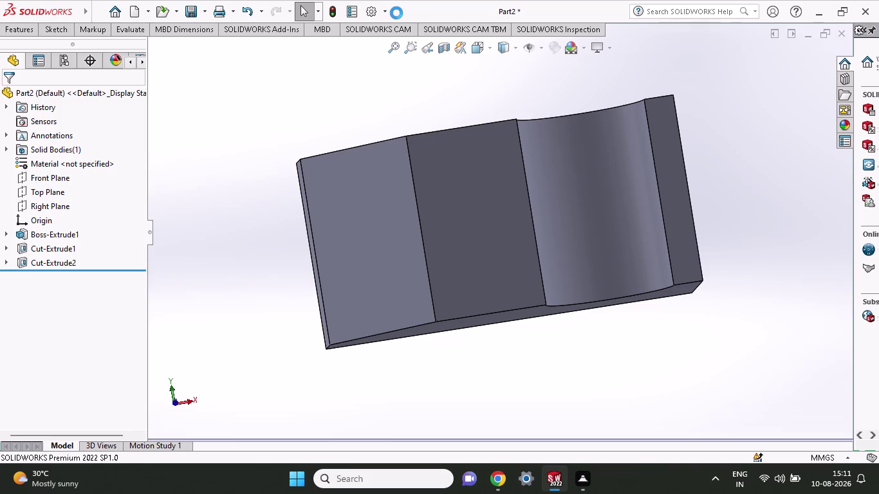
Select the block's dark middle face, showing its 32 and 63 extrusion dimensions.
click(480, 231)
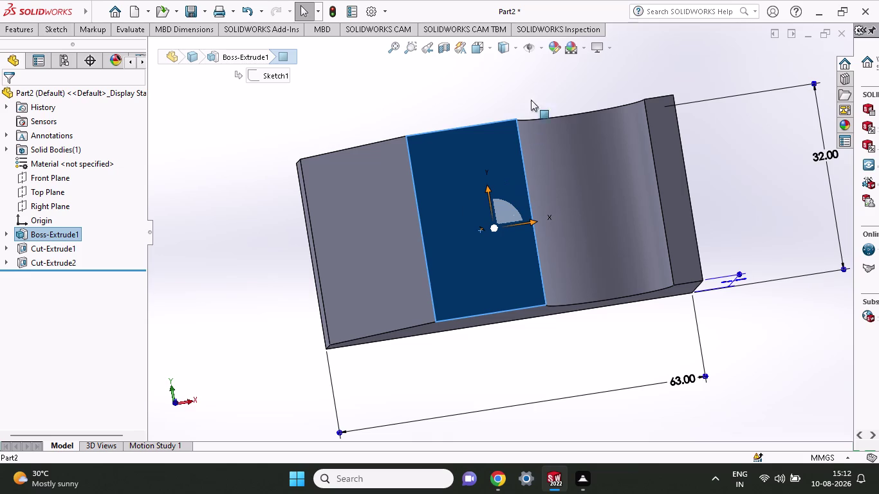
right_click(496, 200)
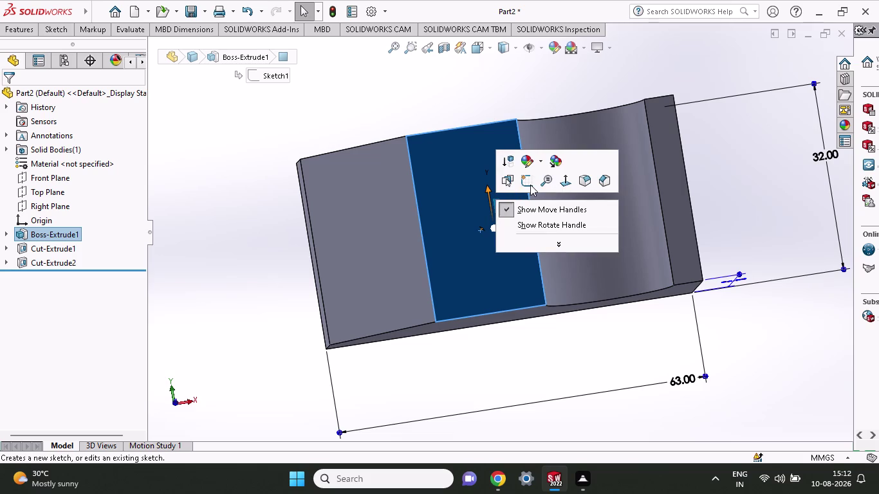
Start Sketch5 on the dark middle face and bring up the sketching tools.
click(531, 185)
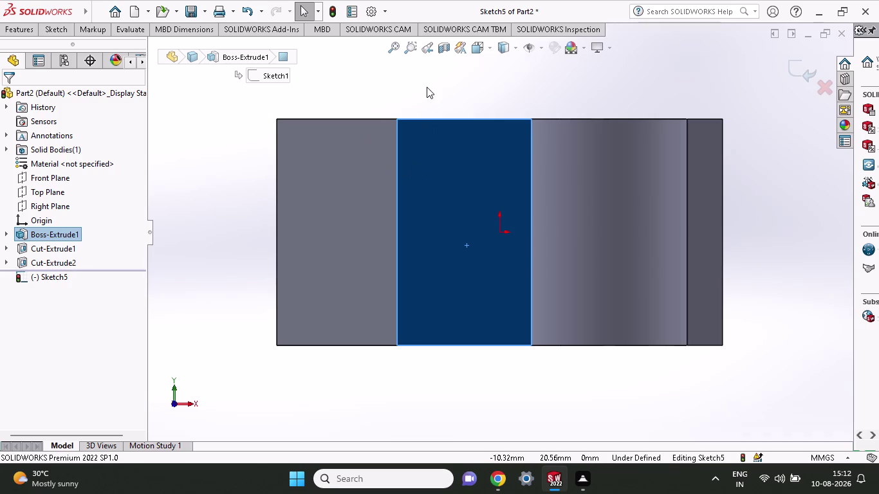
click(0, 54)
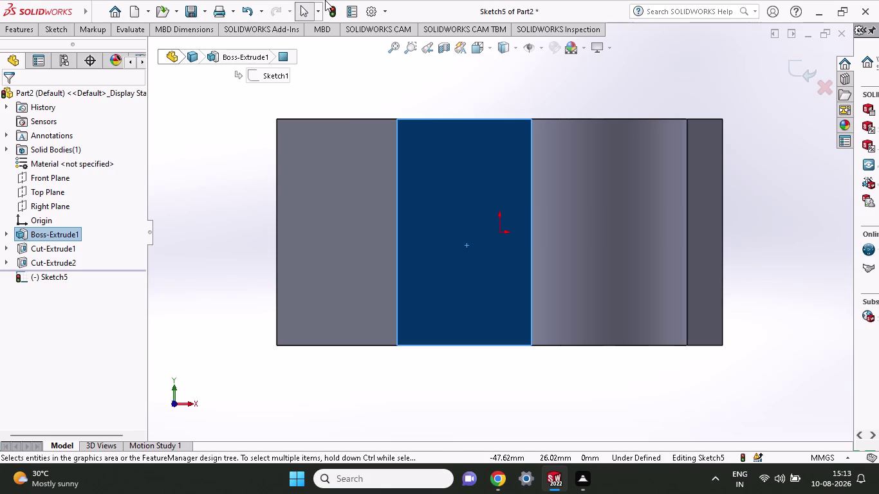
click(62, 31)
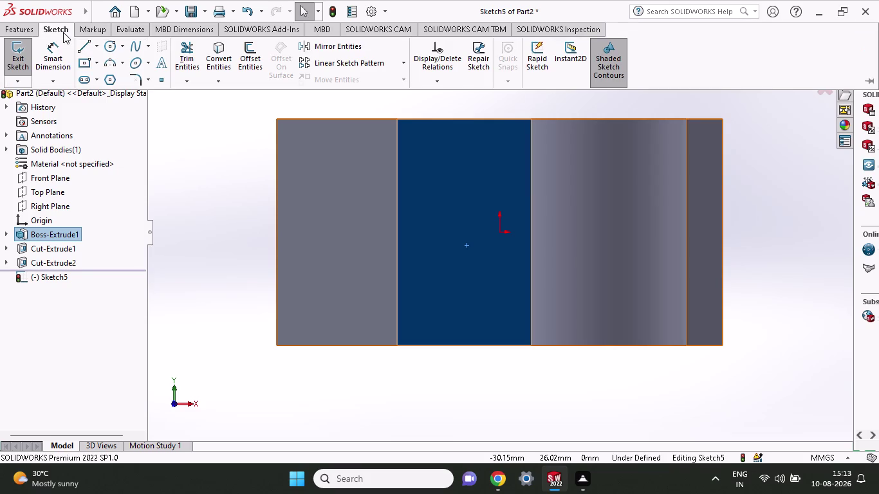
Draw a short vertical line down from the top of the face's left edge.
click(85, 49)
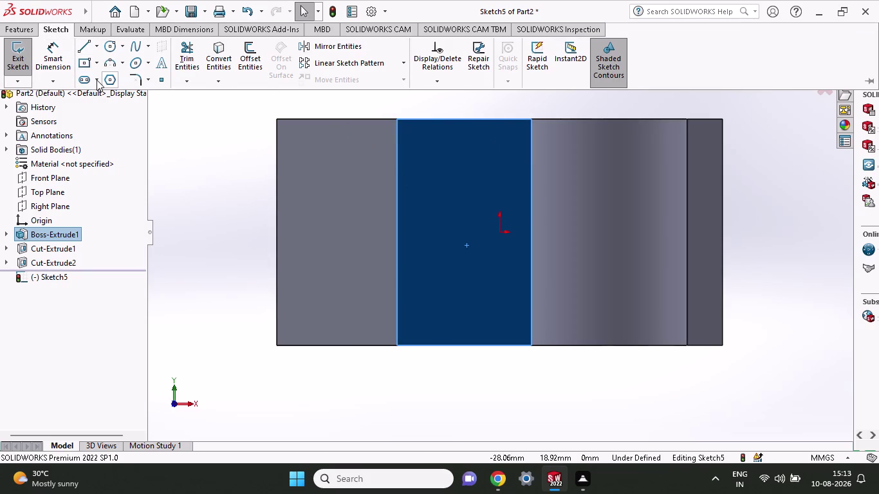
click(82, 43)
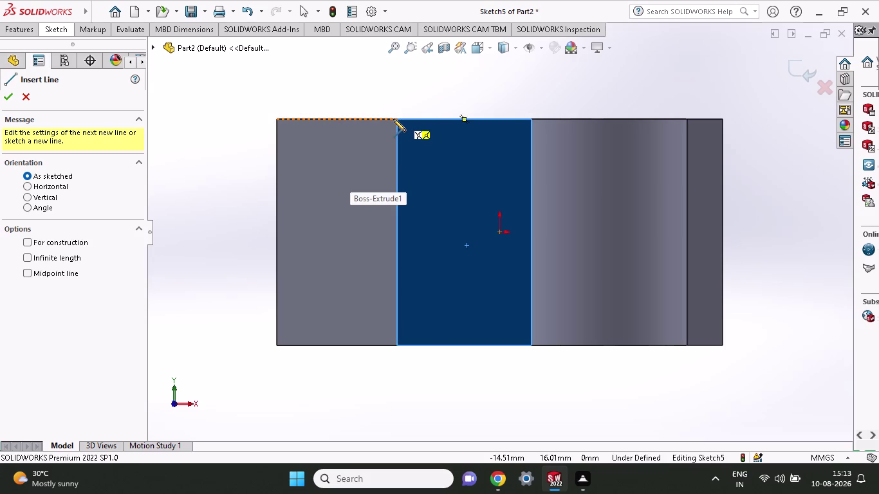
click(395, 120)
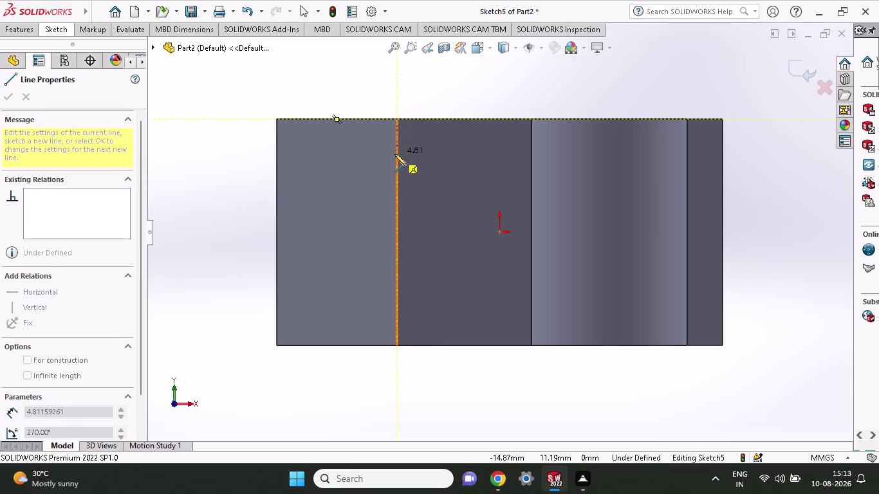
click(394, 152)
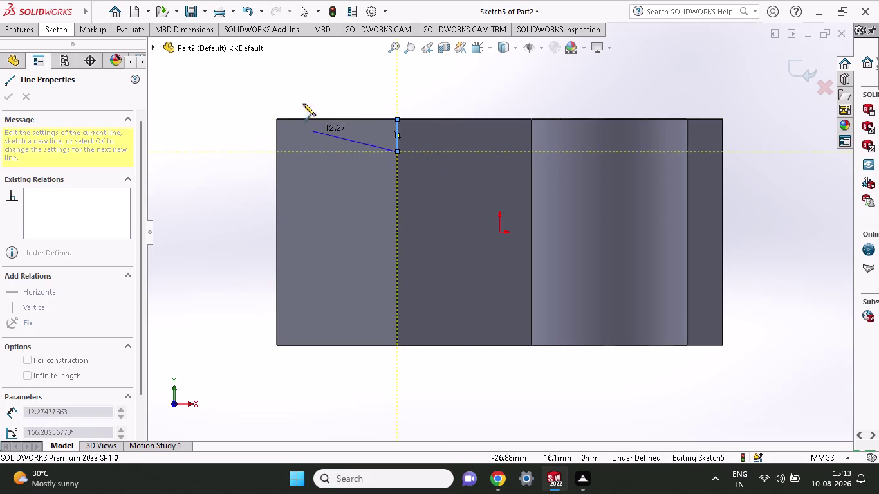
right_click(272, 85)
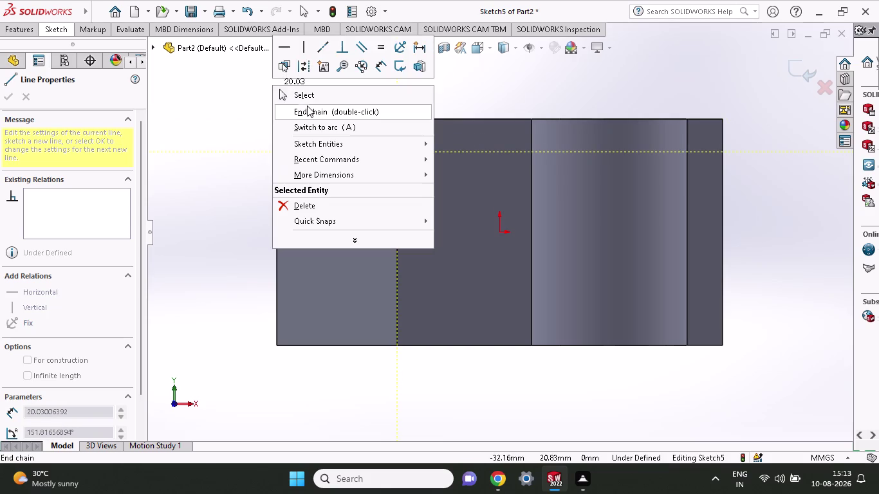
click(305, 90)
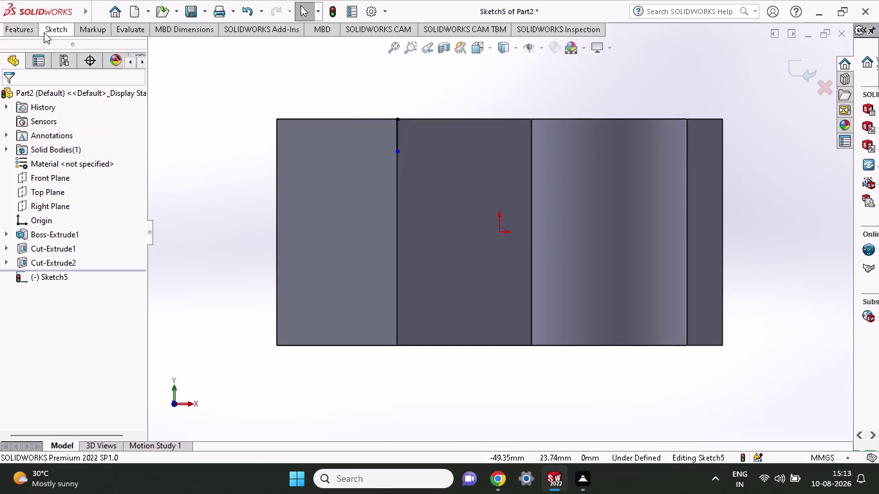
Draw a second short vertical line up from the bottom of the left edge.
click(48, 33)
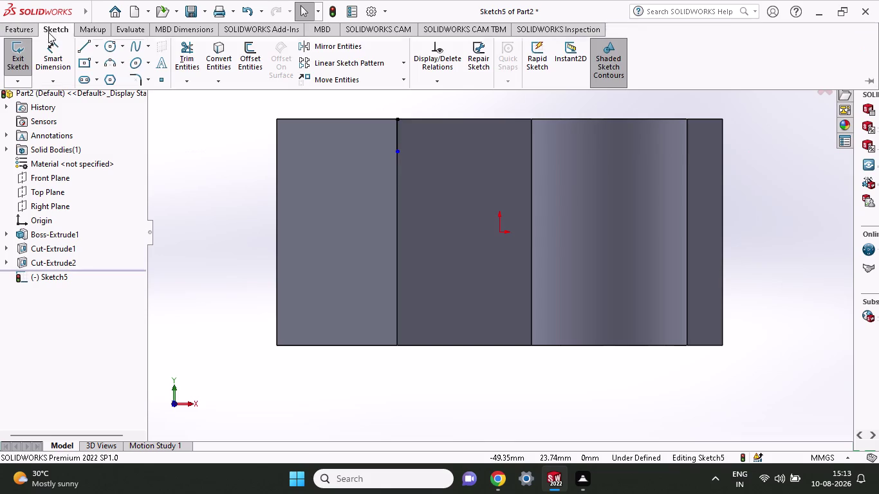
click(86, 47)
click(397, 348)
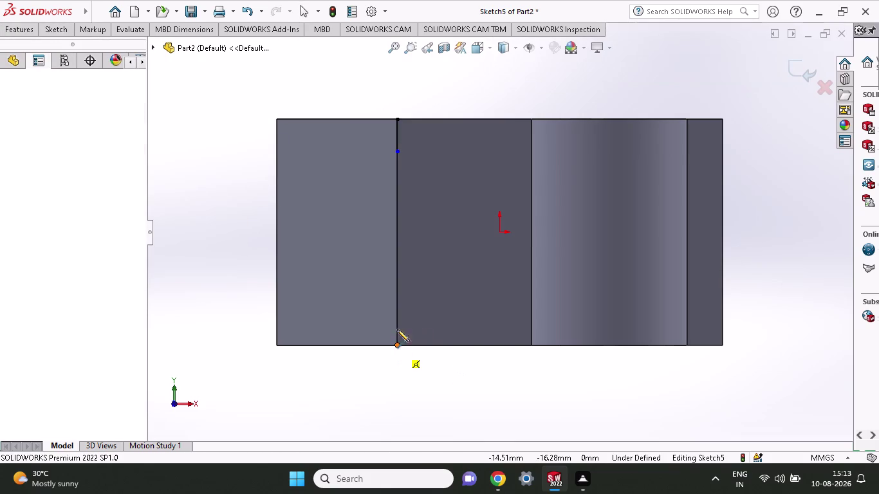
click(399, 304)
right_click(389, 380)
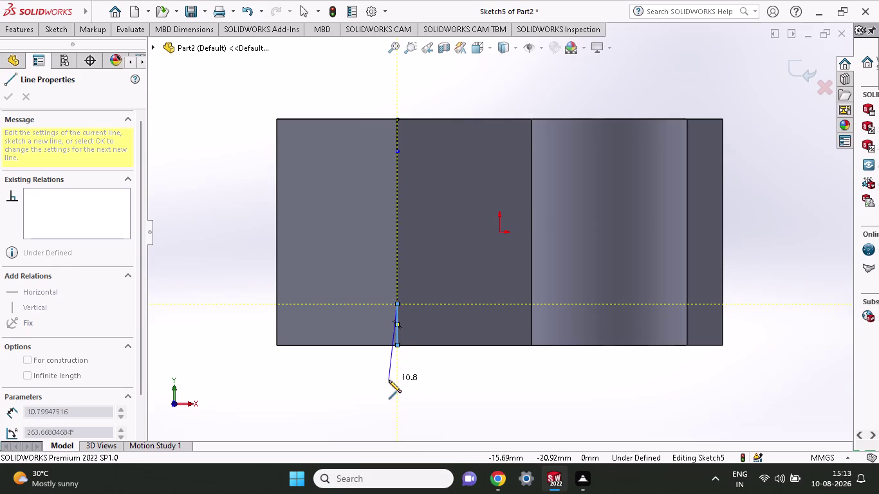
click(411, 348)
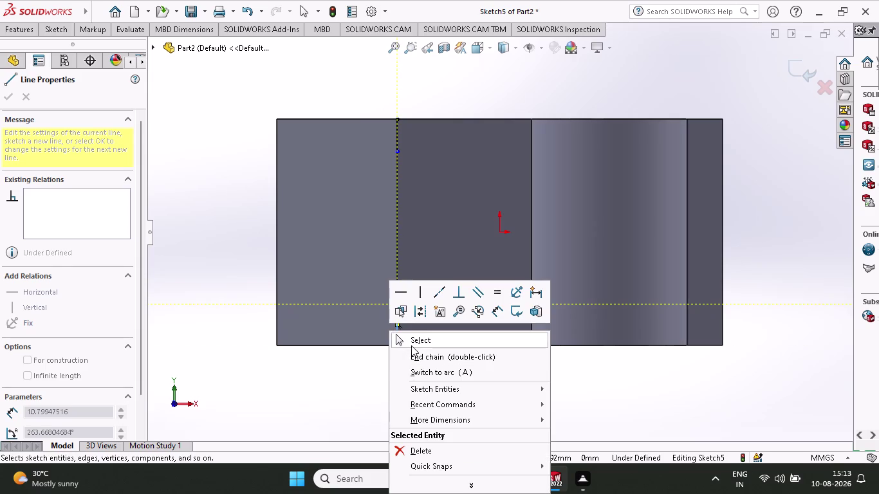
click(411, 345)
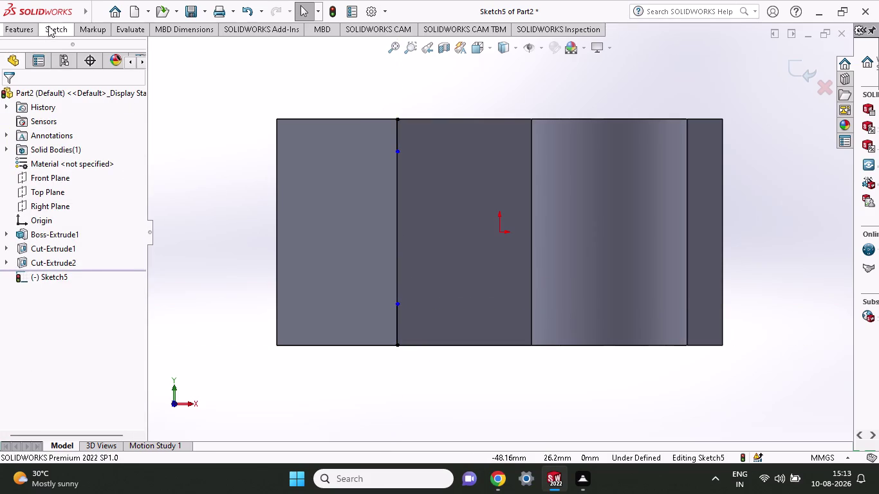
click(65, 24)
click(58, 55)
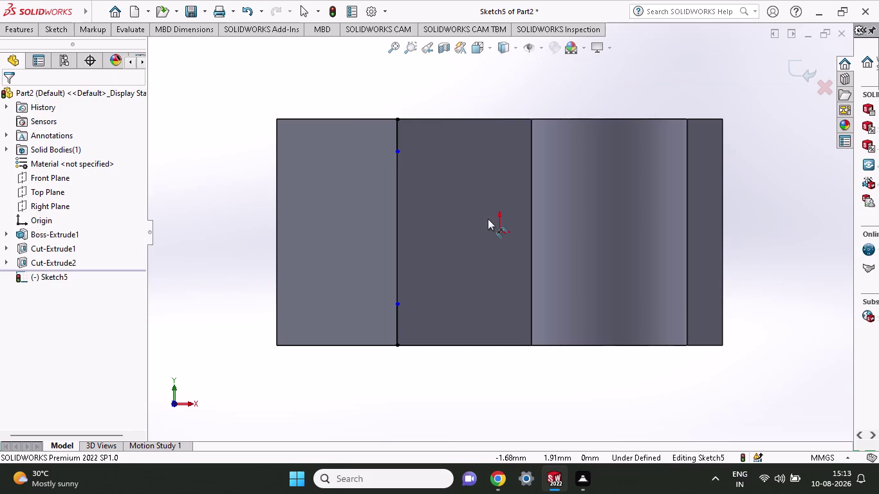
click(395, 150)
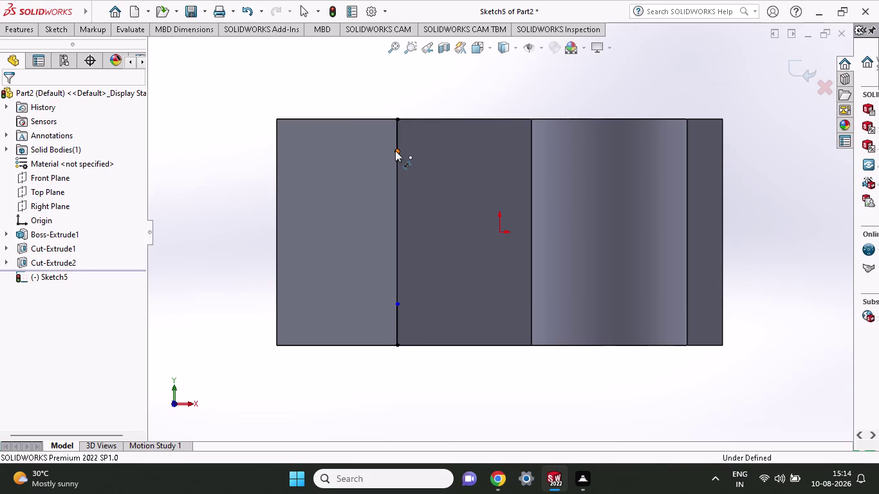
Dimension the upper short line to 5 mm.
click(397, 118)
click(221, 133)
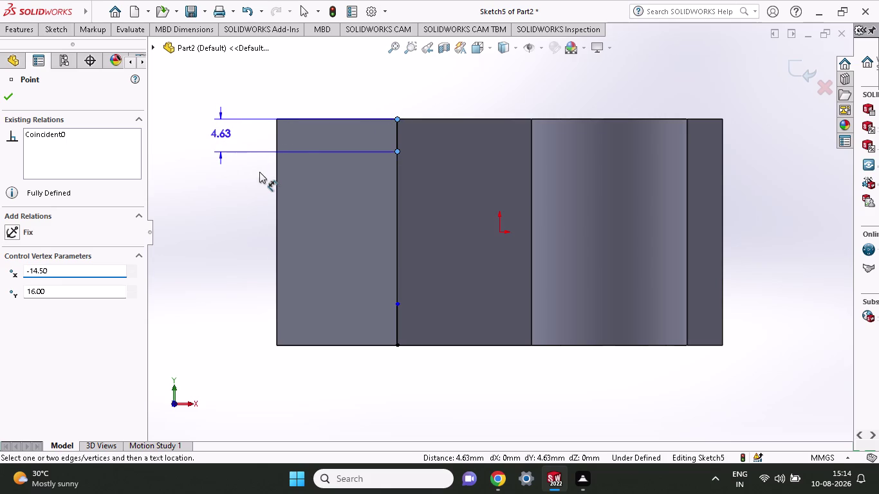
key(5)
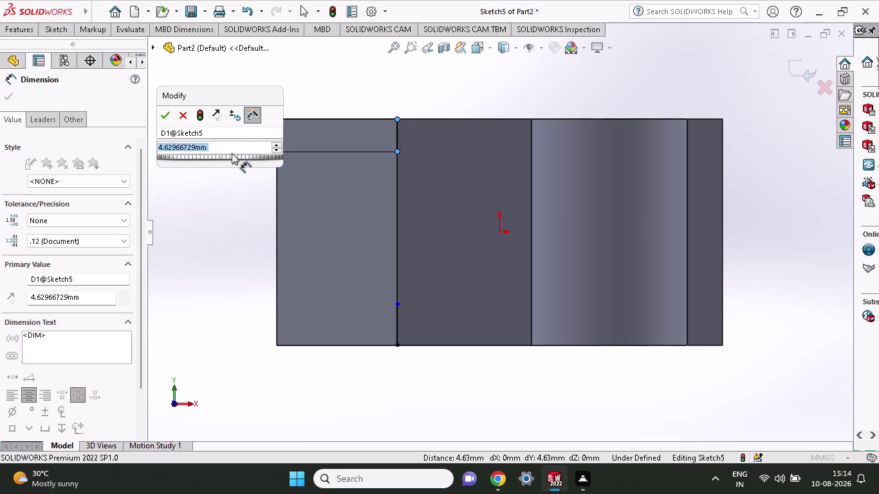
key(5)
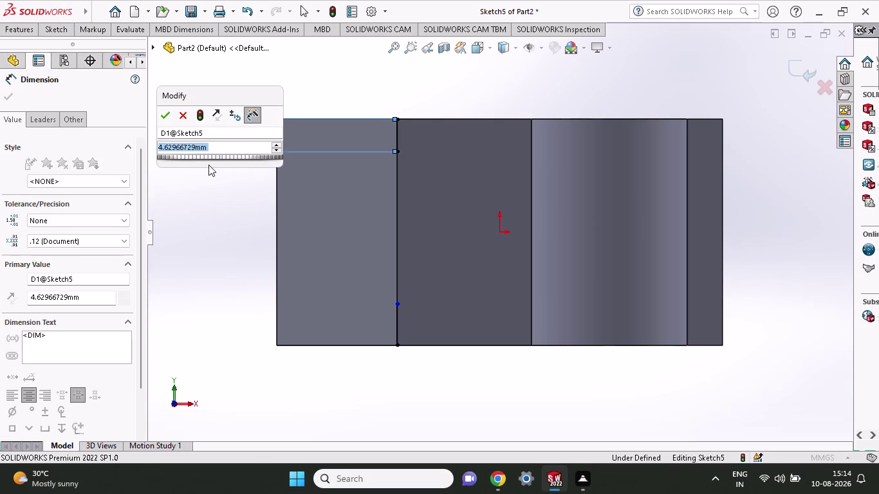
click(225, 151)
key(BackSpace)
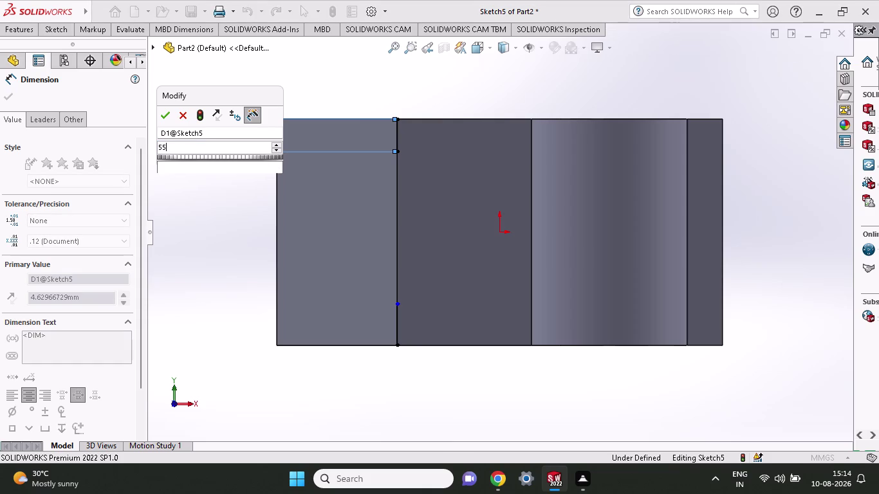
click(171, 115)
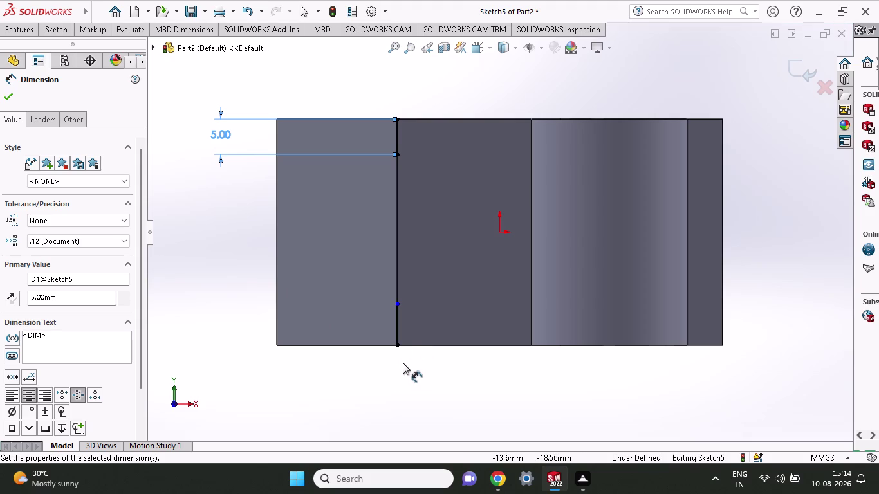
Dimension the lower short line to 5 mm, fully defining Sketch5.
click(399, 348)
click(399, 304)
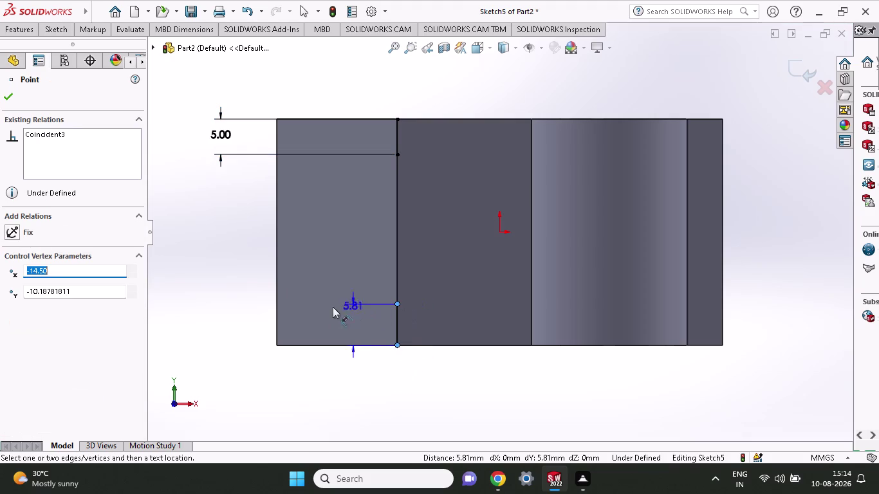
click(207, 300)
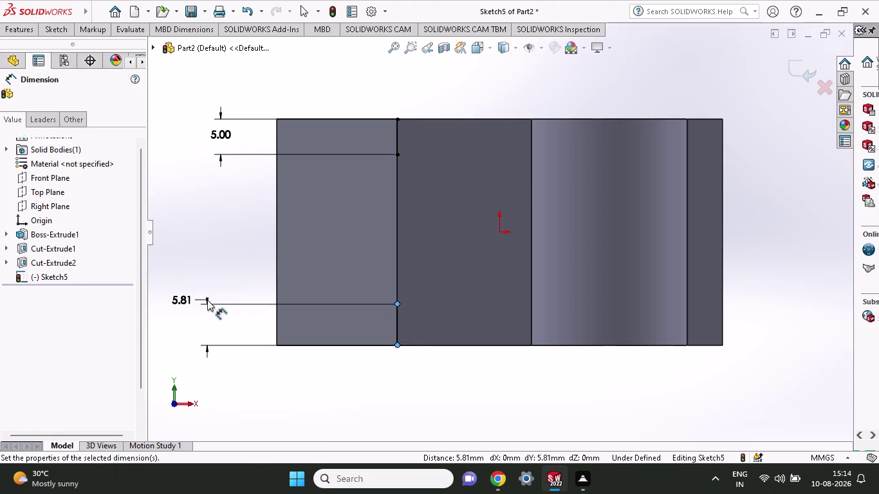
key(5)
key(Return)
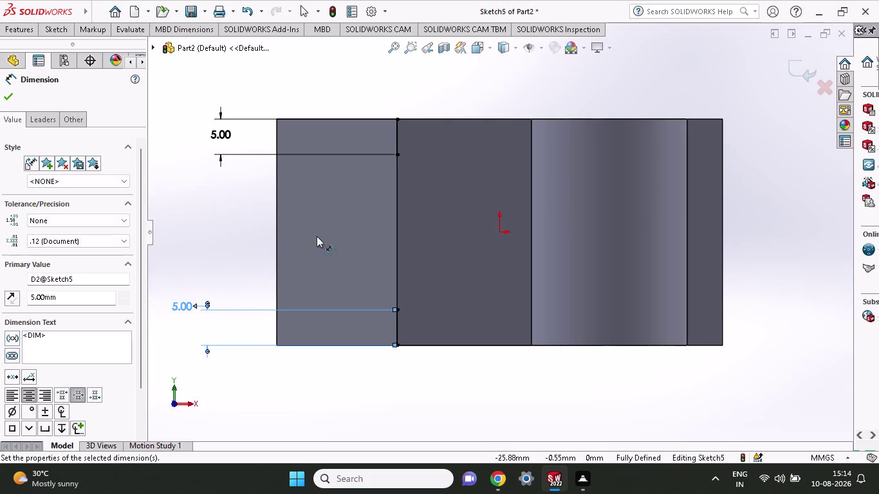
click(60, 31)
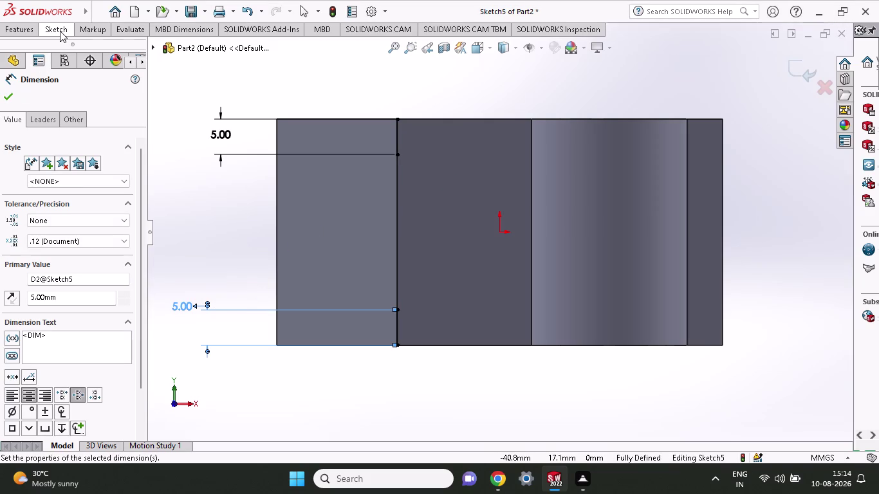
click(80, 43)
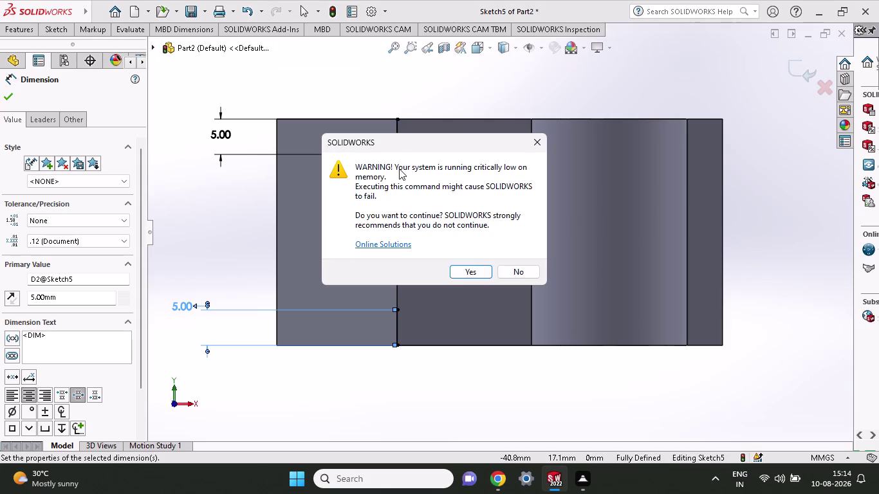
click(521, 269)
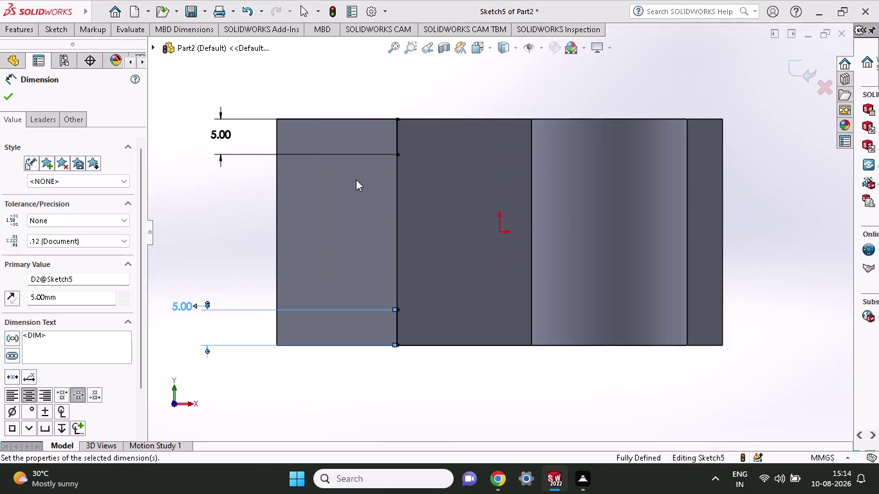
click(66, 28)
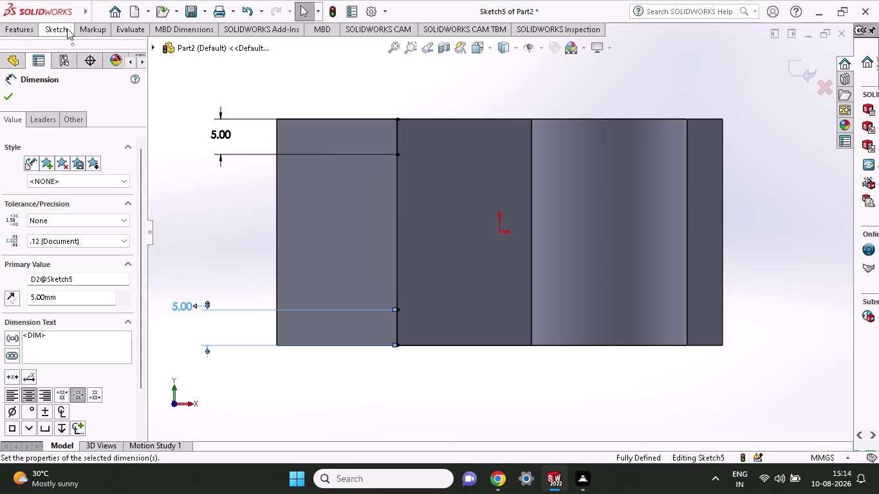
click(86, 43)
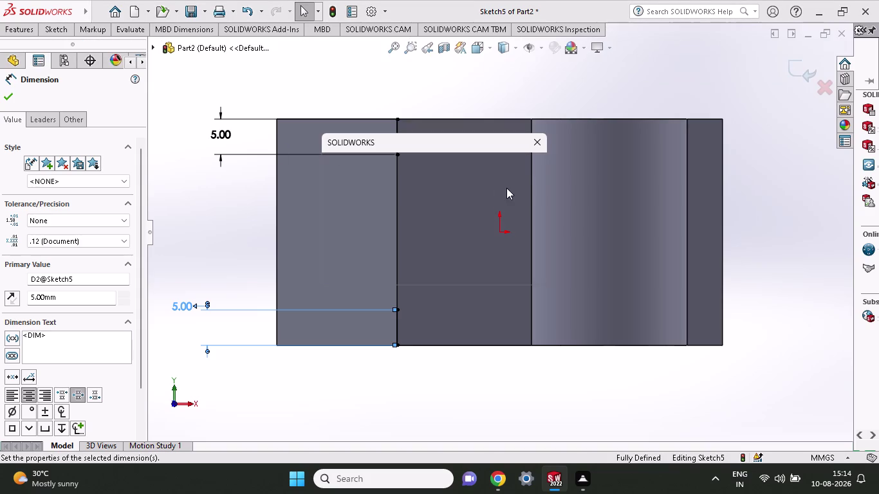
click(532, 271)
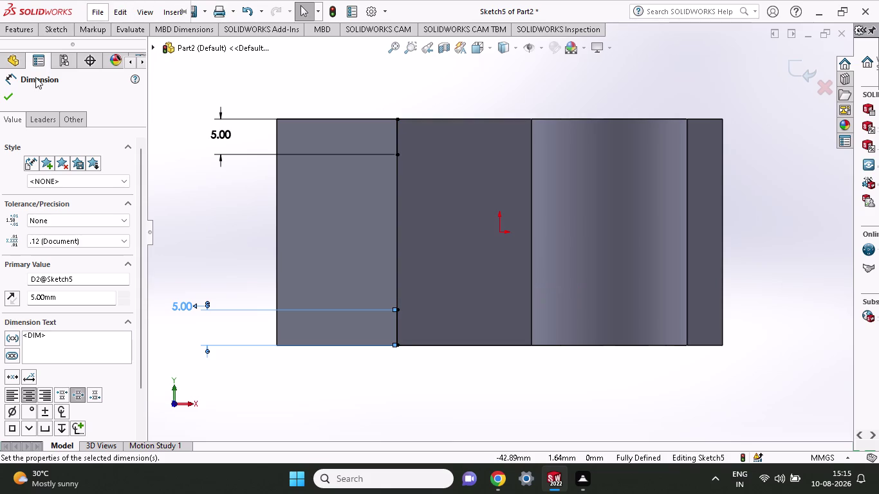
click(56, 34)
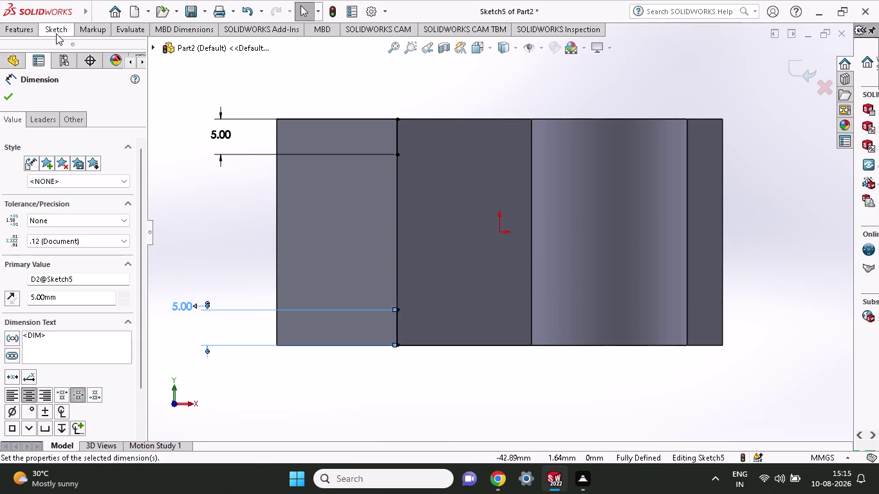
click(88, 47)
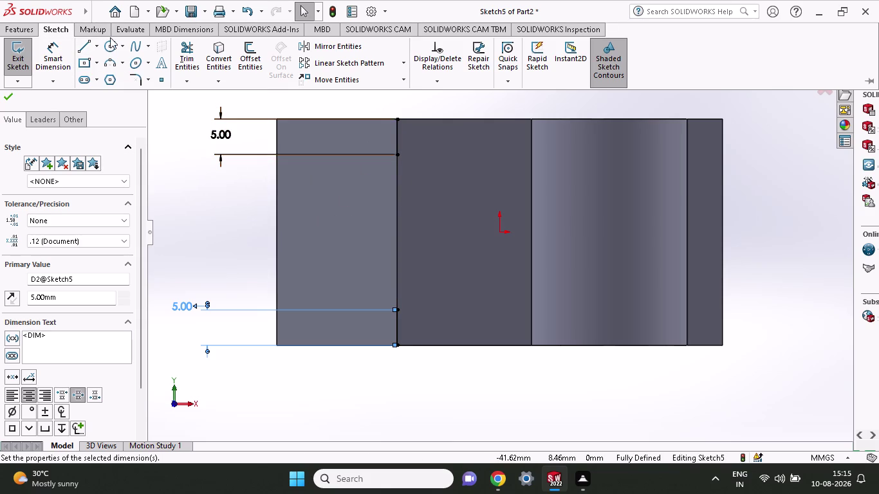
click(91, 44)
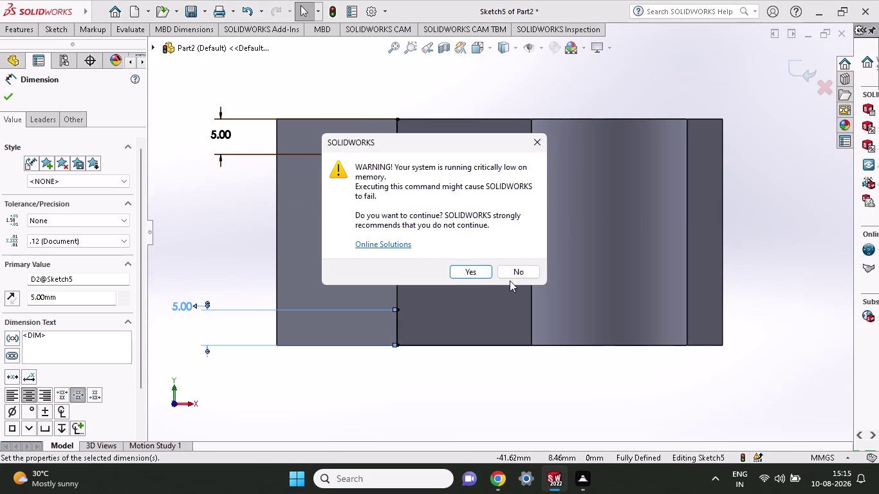
click(517, 269)
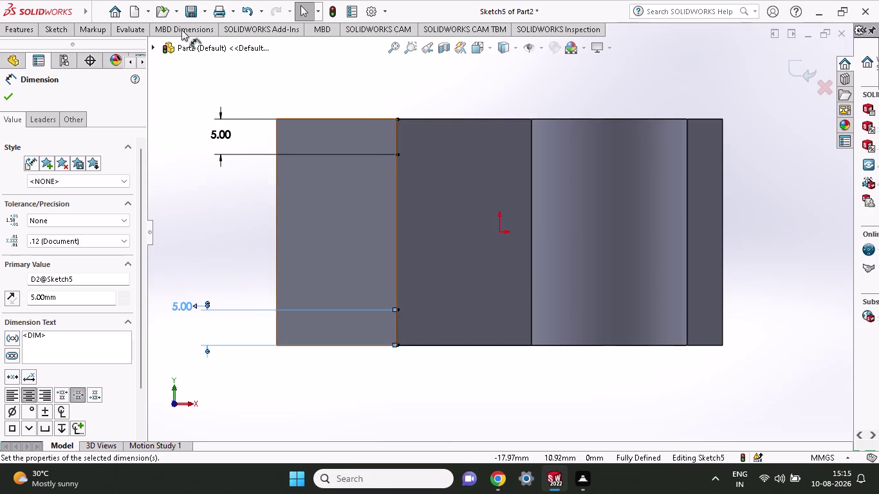
click(53, 29)
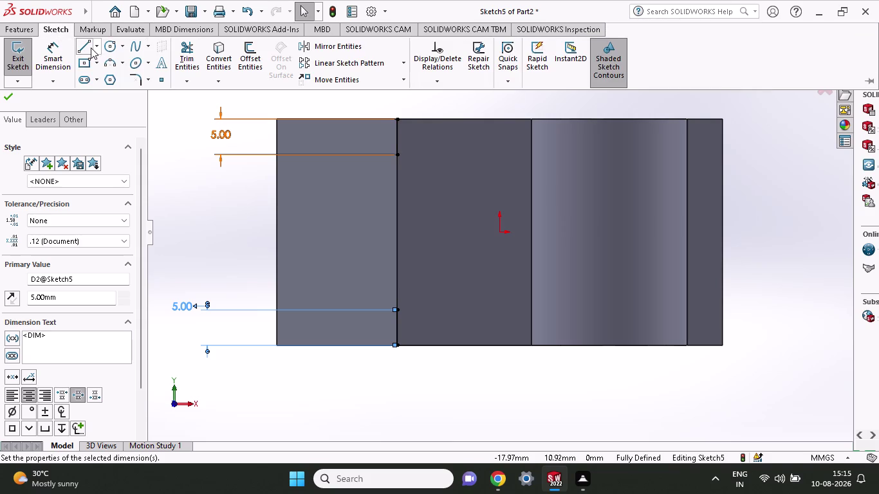
click(91, 47)
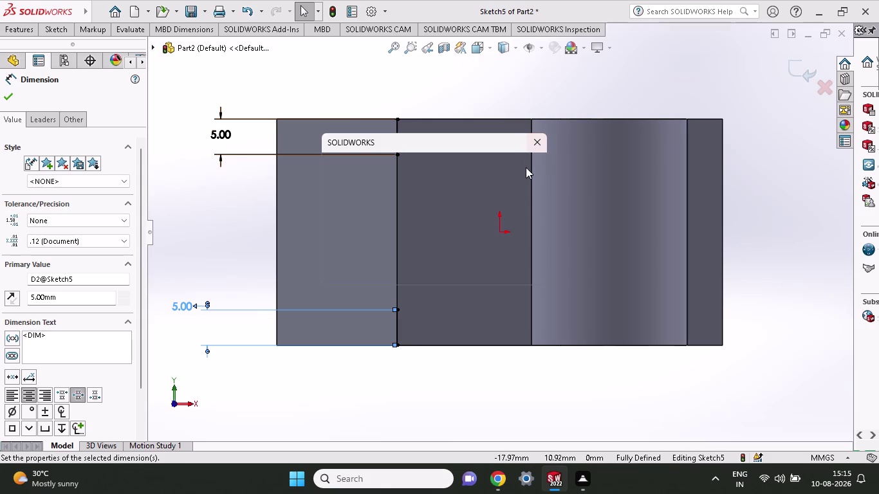
click(533, 140)
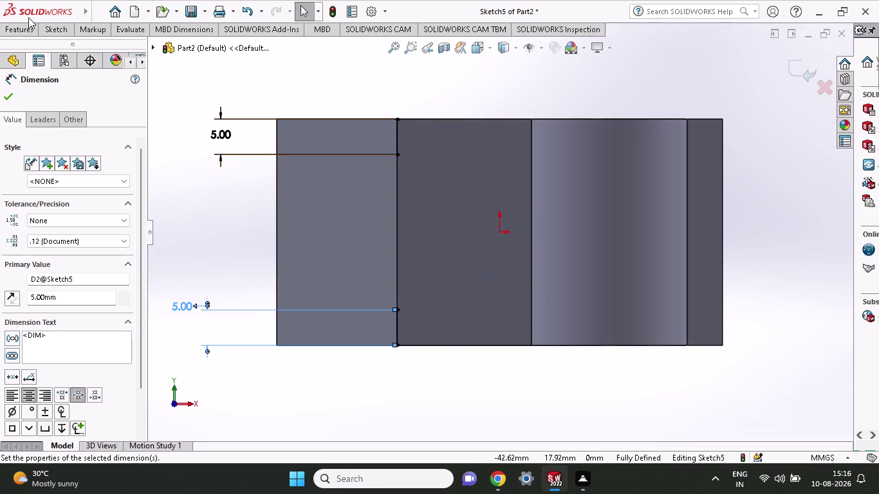
click(62, 31)
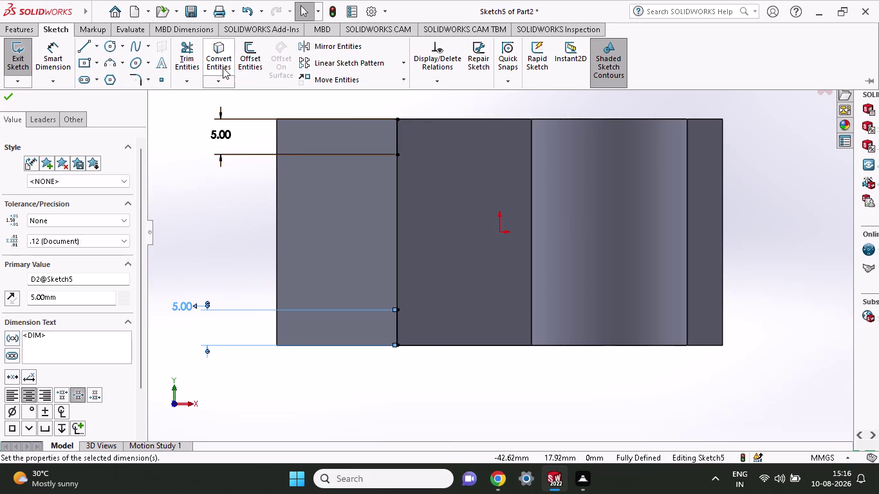
click(86, 48)
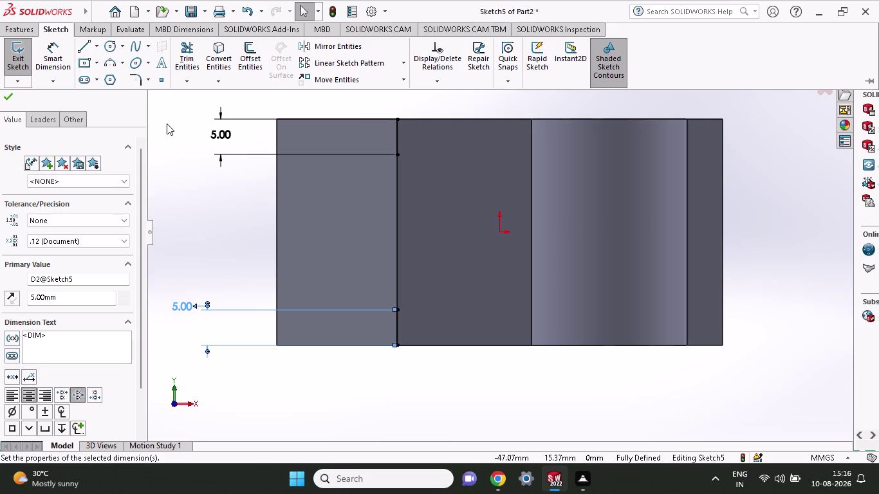
click(85, 47)
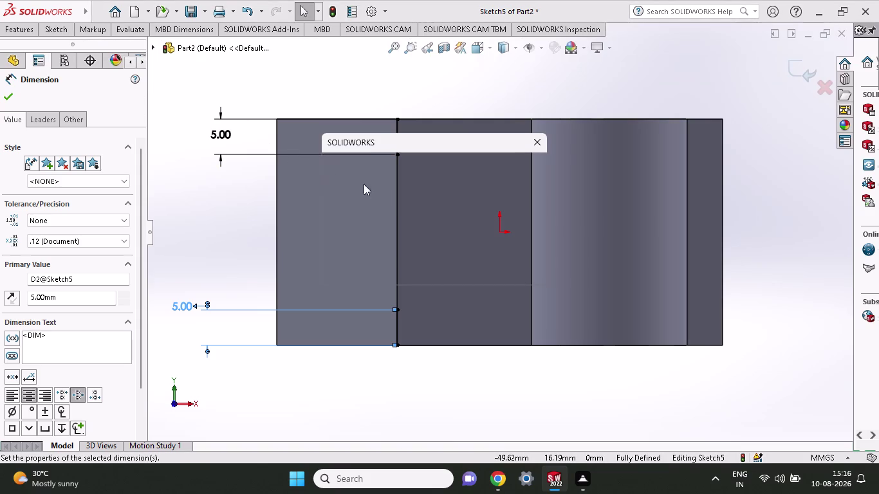
click(518, 269)
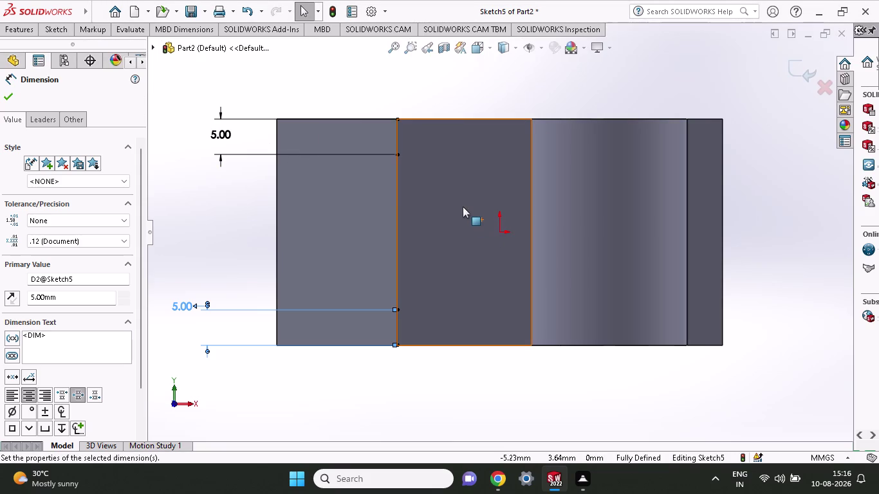
scroll(up, 3)
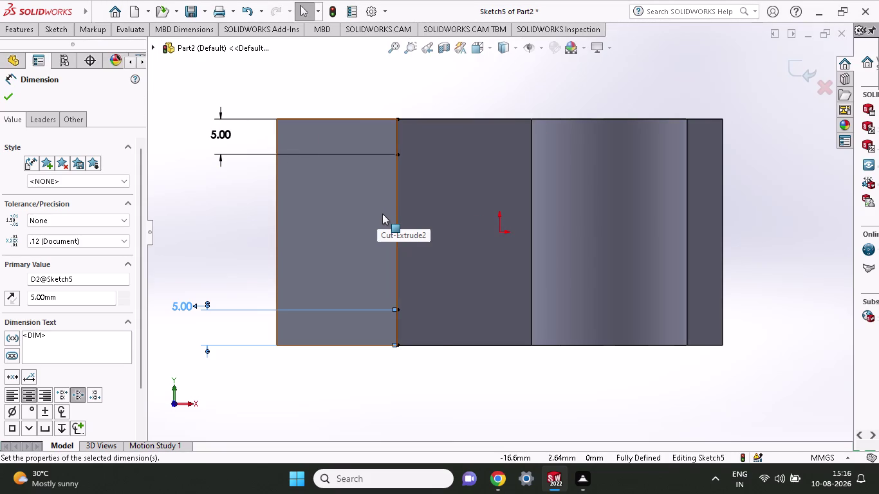
Zoom out so the whole block and both 5.00 dimensions are visible.
scroll(down, 3)
scroll(up, 3)
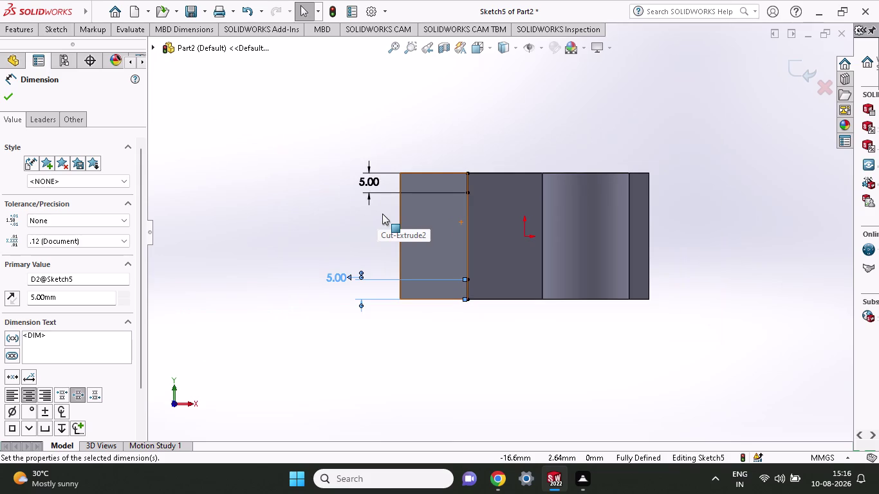
scroll(down, 3)
scroll(up, 3)
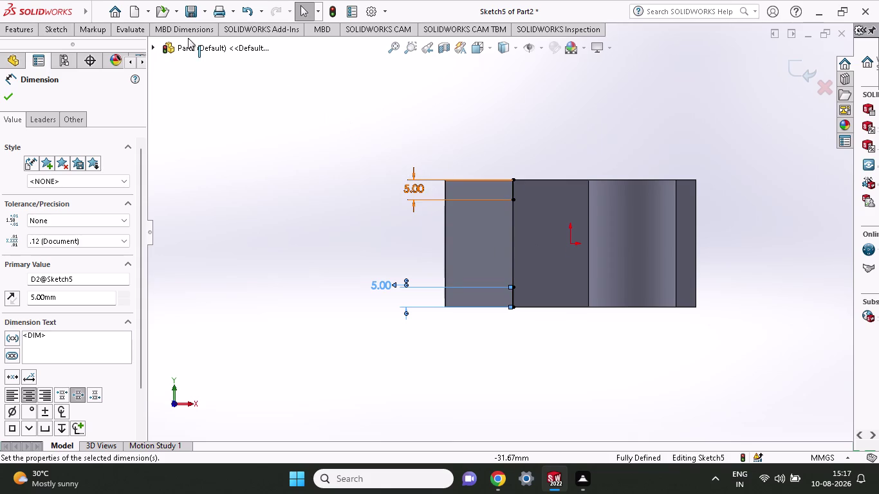
click(53, 33)
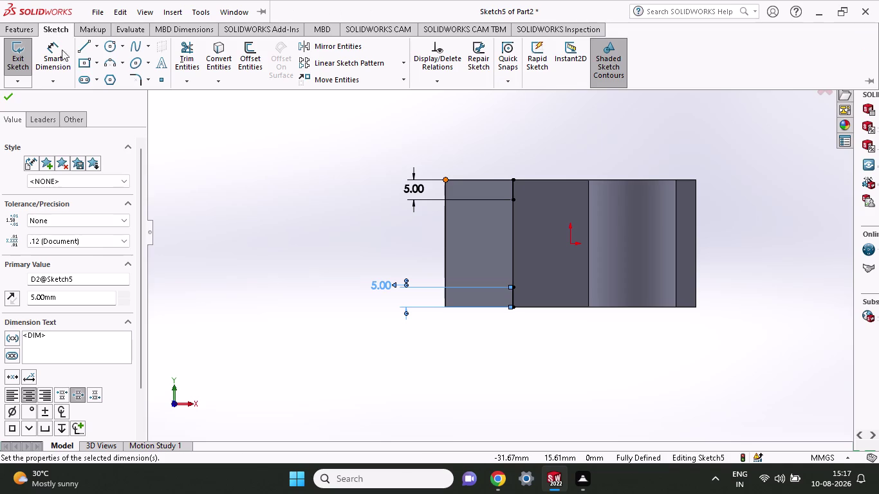
click(85, 40)
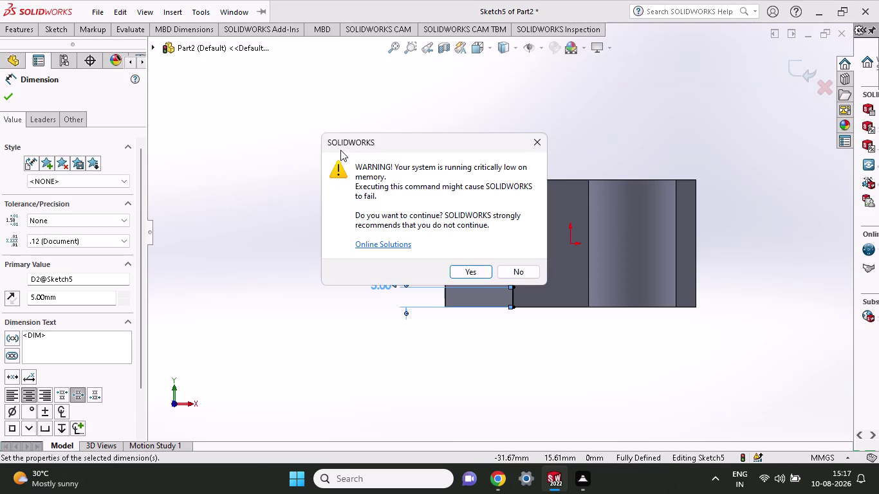
click(520, 272)
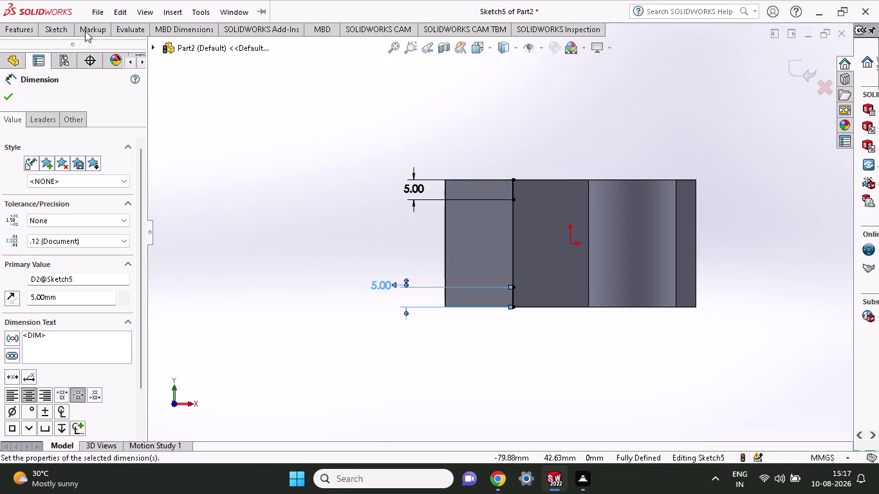
click(61, 31)
click(80, 49)
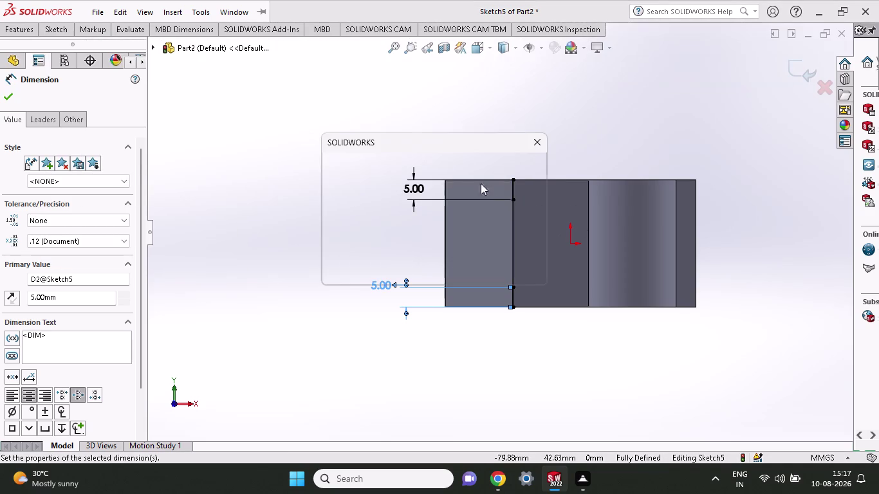
click(515, 274)
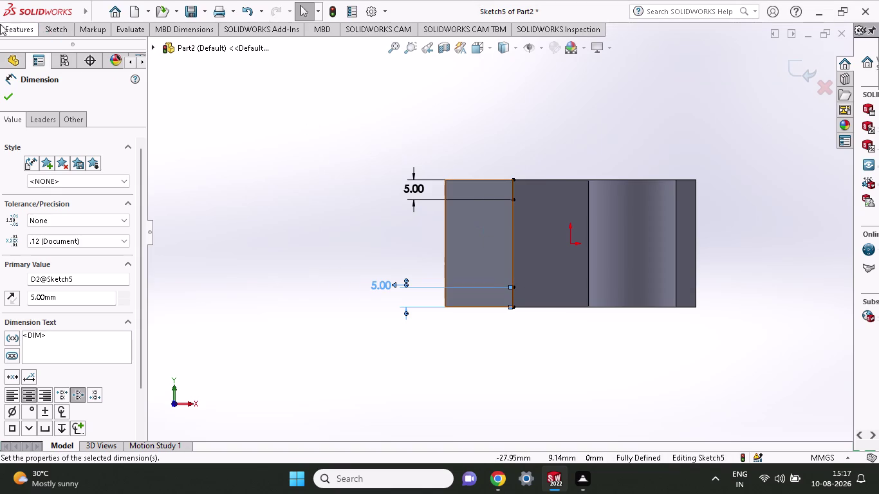
click(51, 38)
click(56, 33)
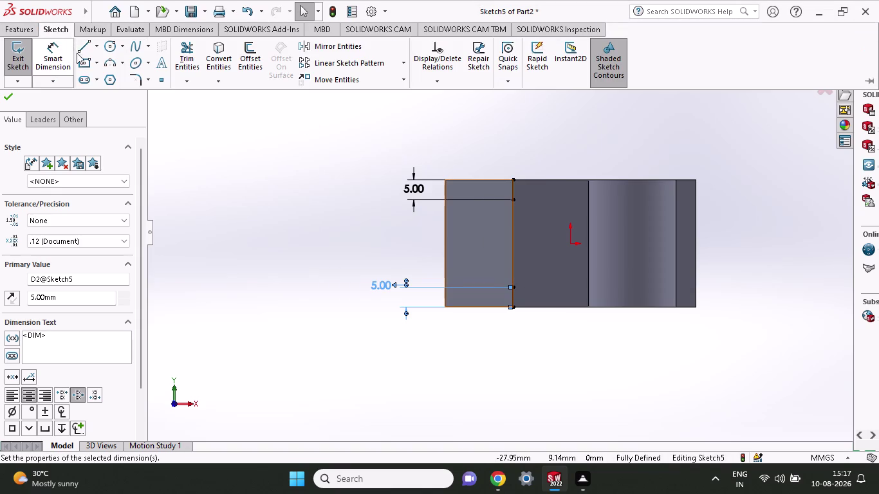
click(82, 53)
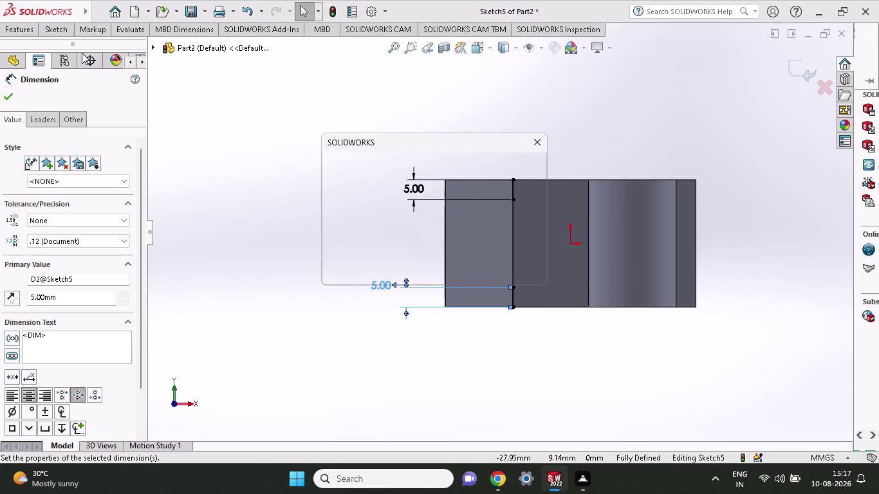
click(521, 266)
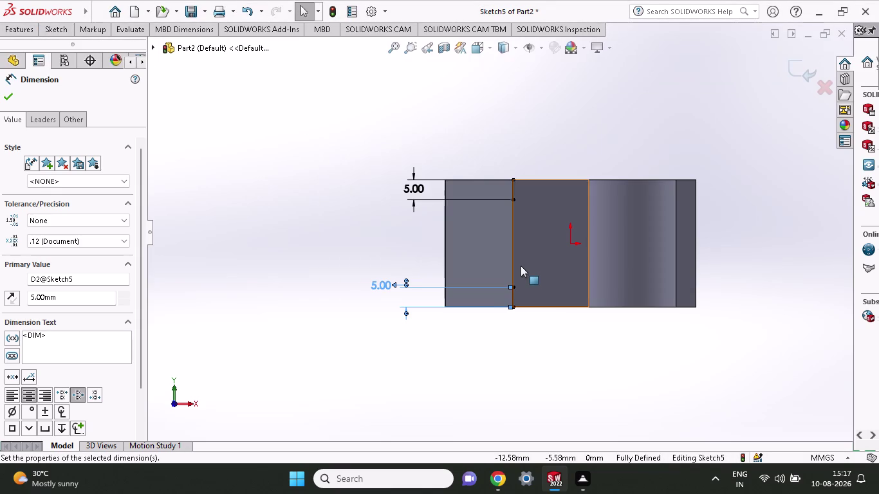